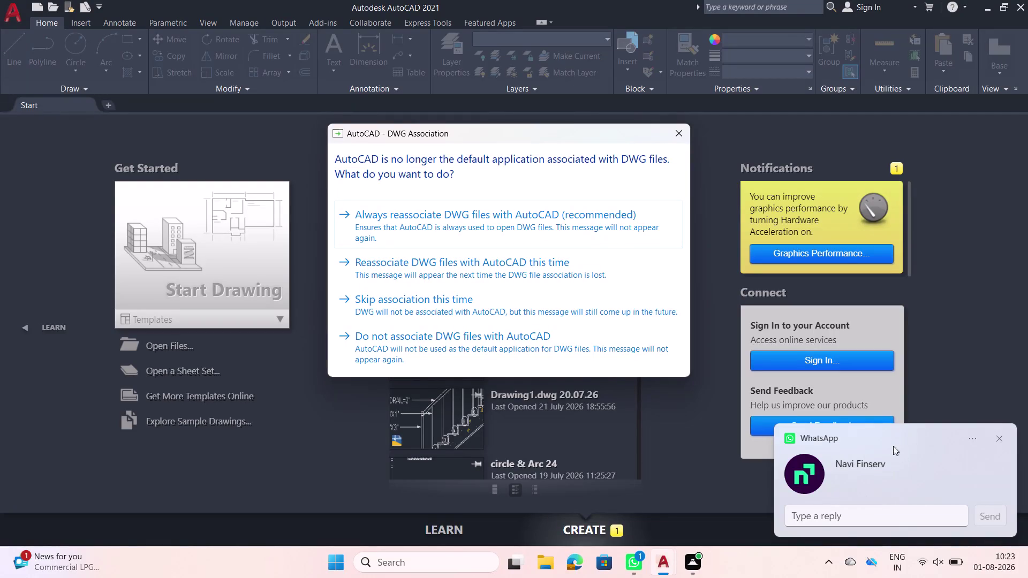
Close the WhatsApp notification and the DWG Association prompt, then start a blank drawing.
click(996, 440)
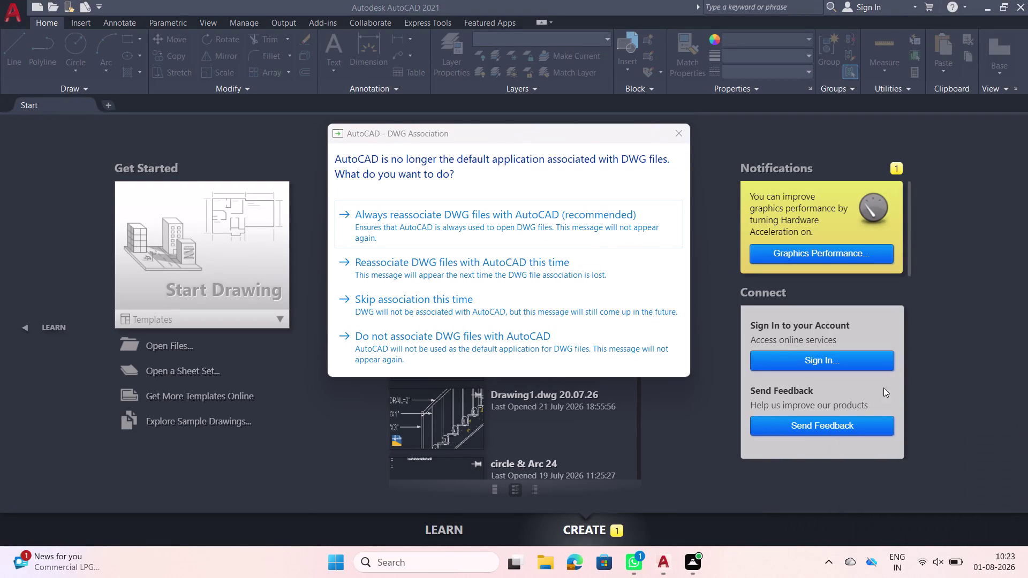
click(672, 136)
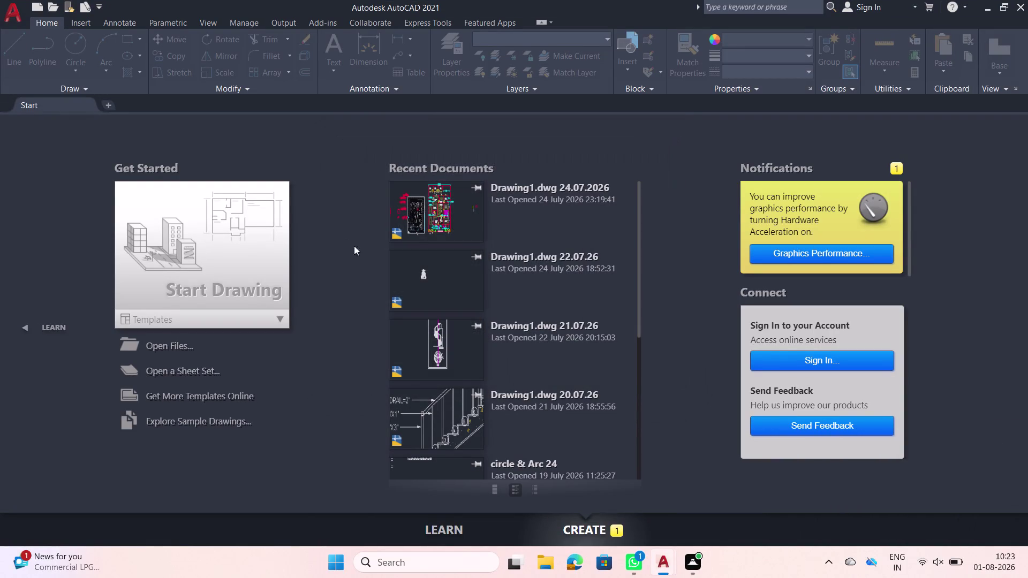
click(227, 291)
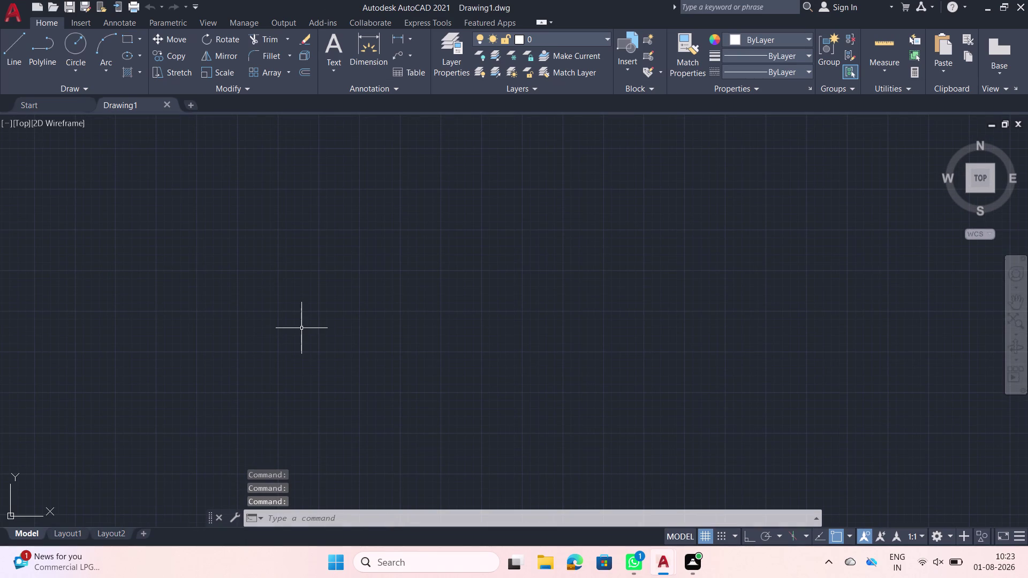
Enter the UN command to bring up Drawing Units for Drawing1.
text(un)
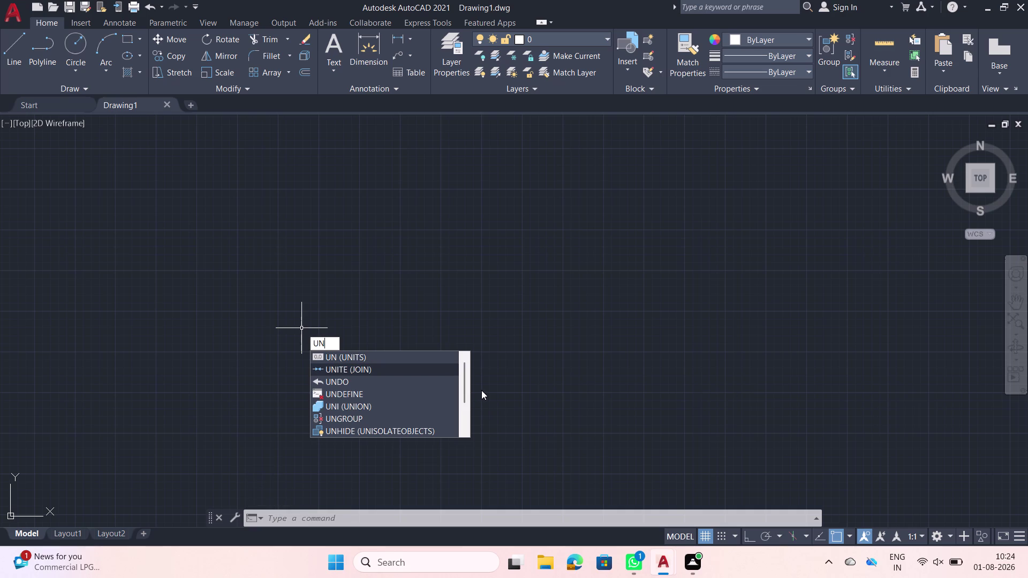
key(Return)
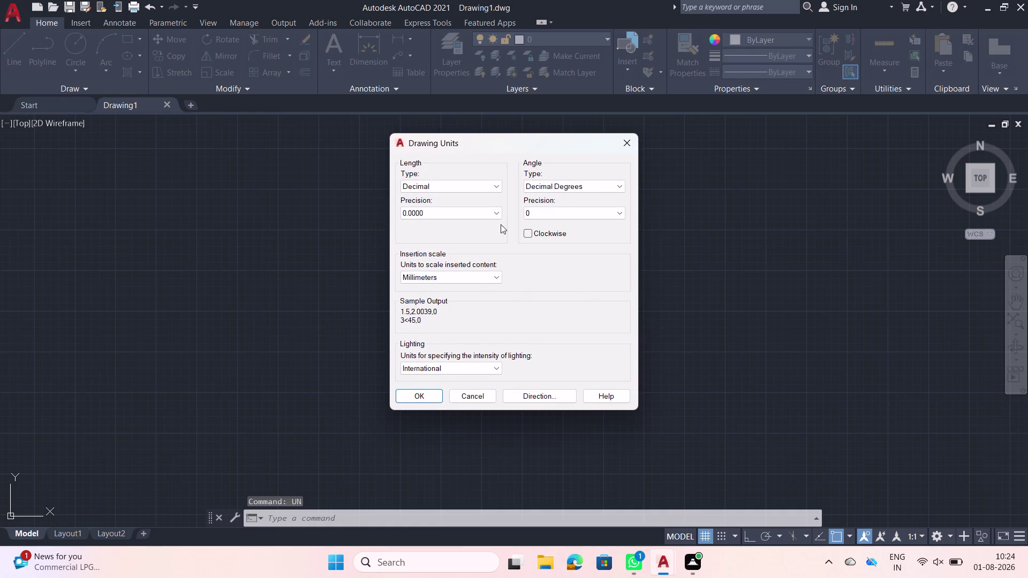
In Drawing Units, choose Engineering length type with 0'-0.00" precision.
click(488, 183)
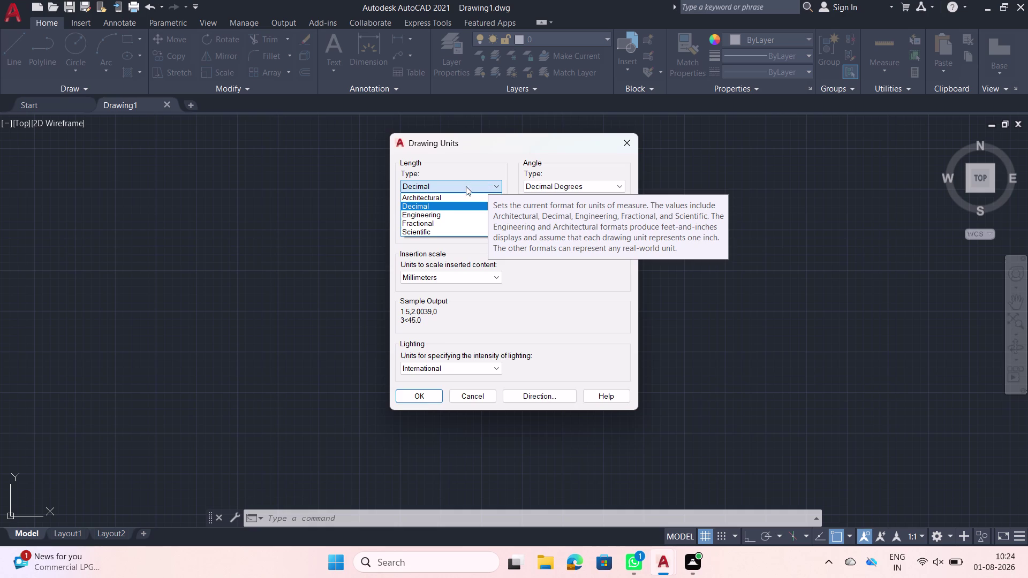
click(423, 213)
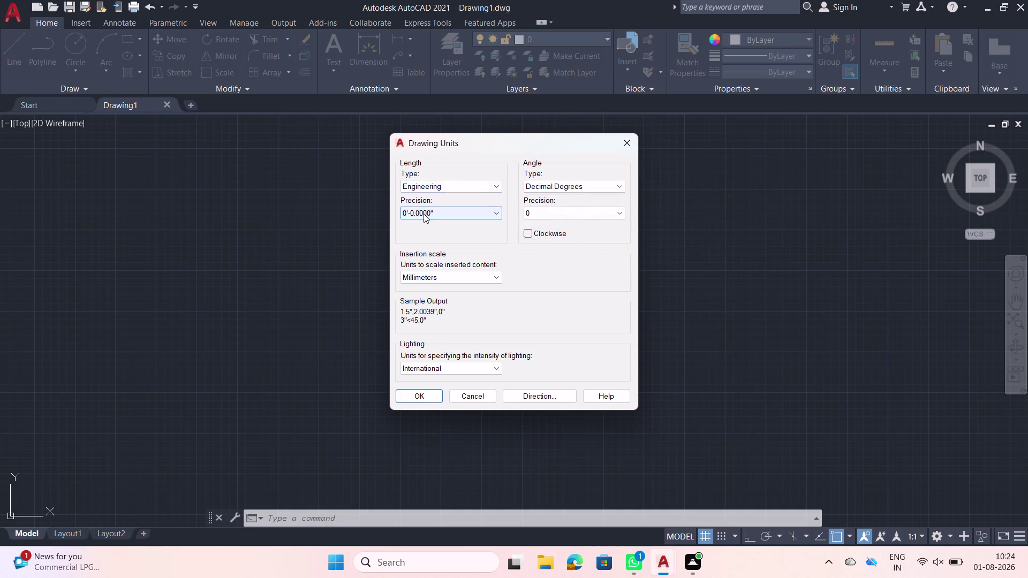
click(424, 213)
click(424, 238)
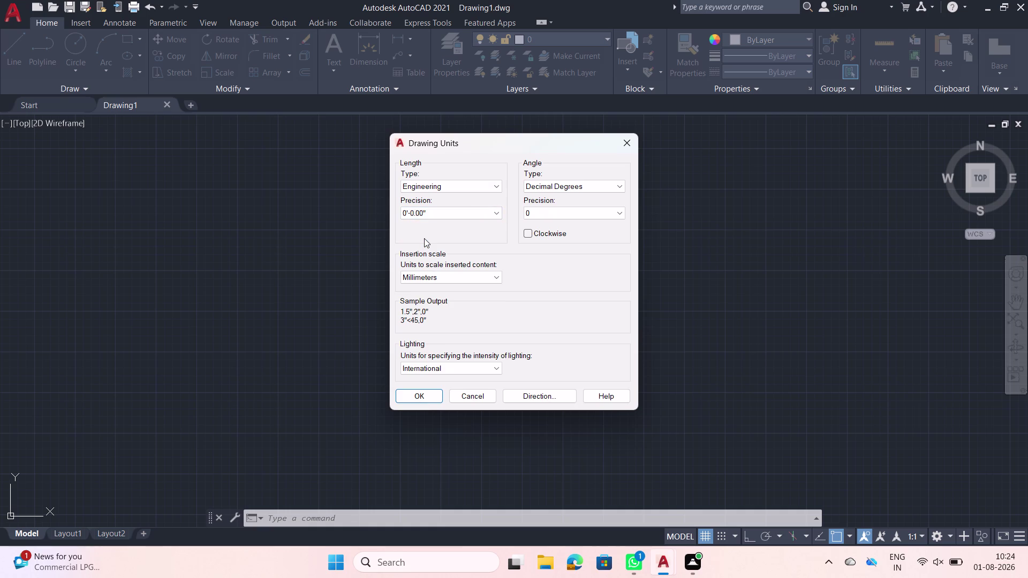
click(462, 281)
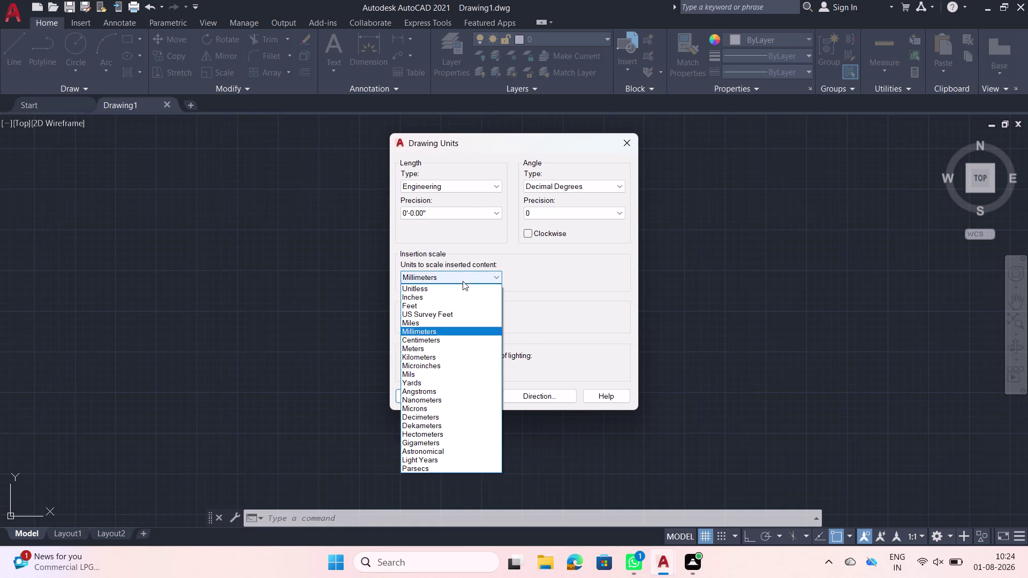
Choose Inches from the Drawing Units insertion scale list.
click(444, 296)
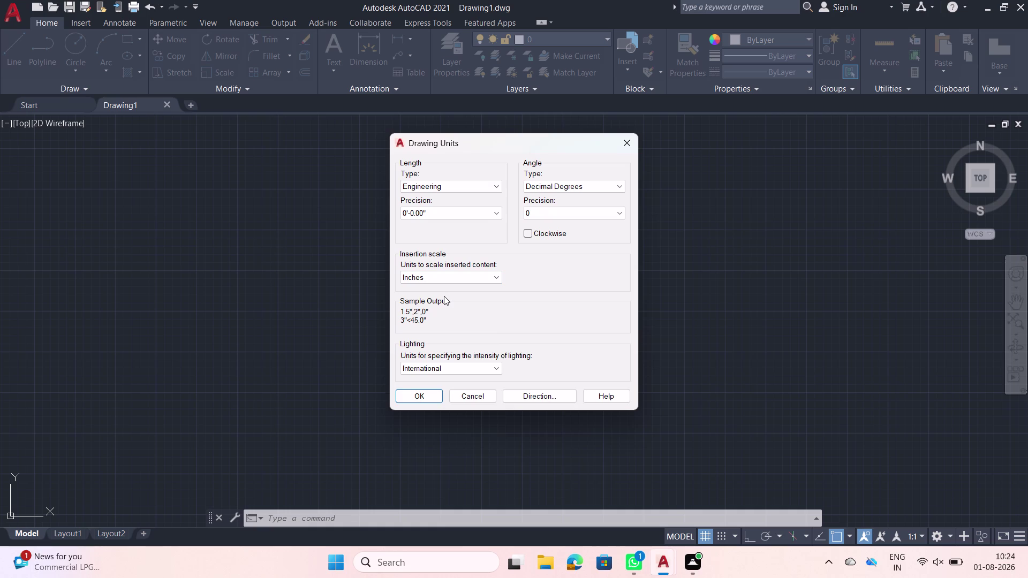
scroll(up, 3)
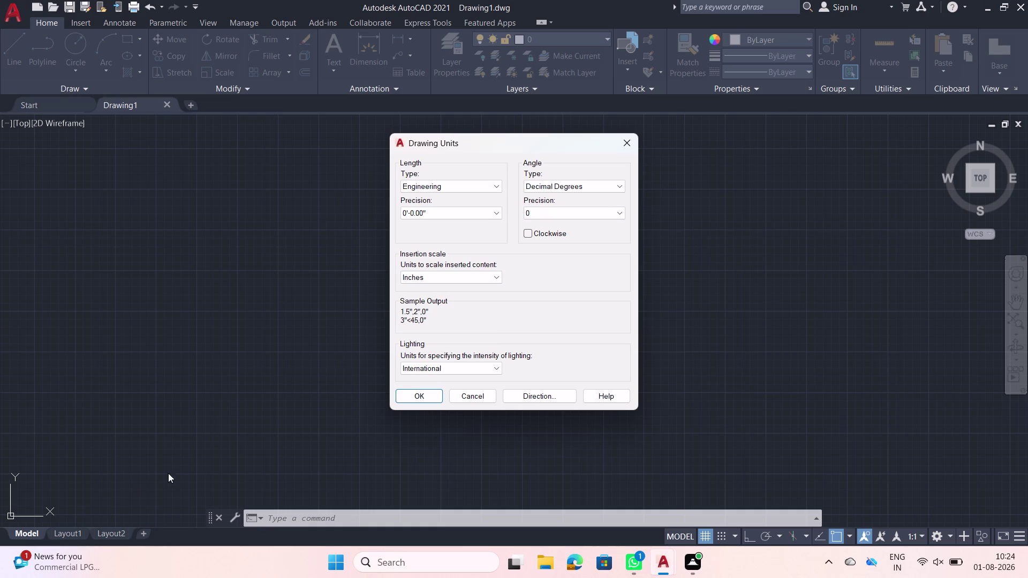